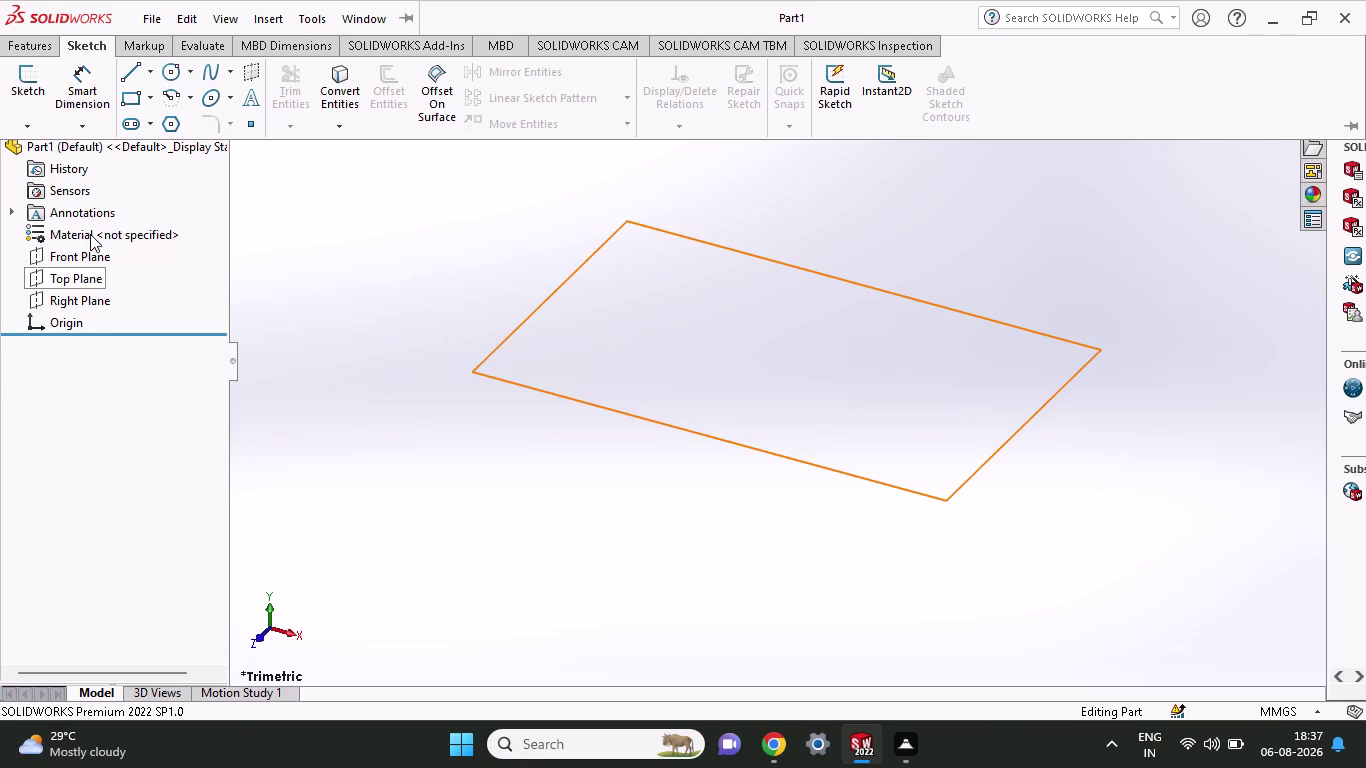
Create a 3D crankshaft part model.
Select Right Plane in the FeatureManager tree, checking its context menu before dismissing it.
click(88, 293)
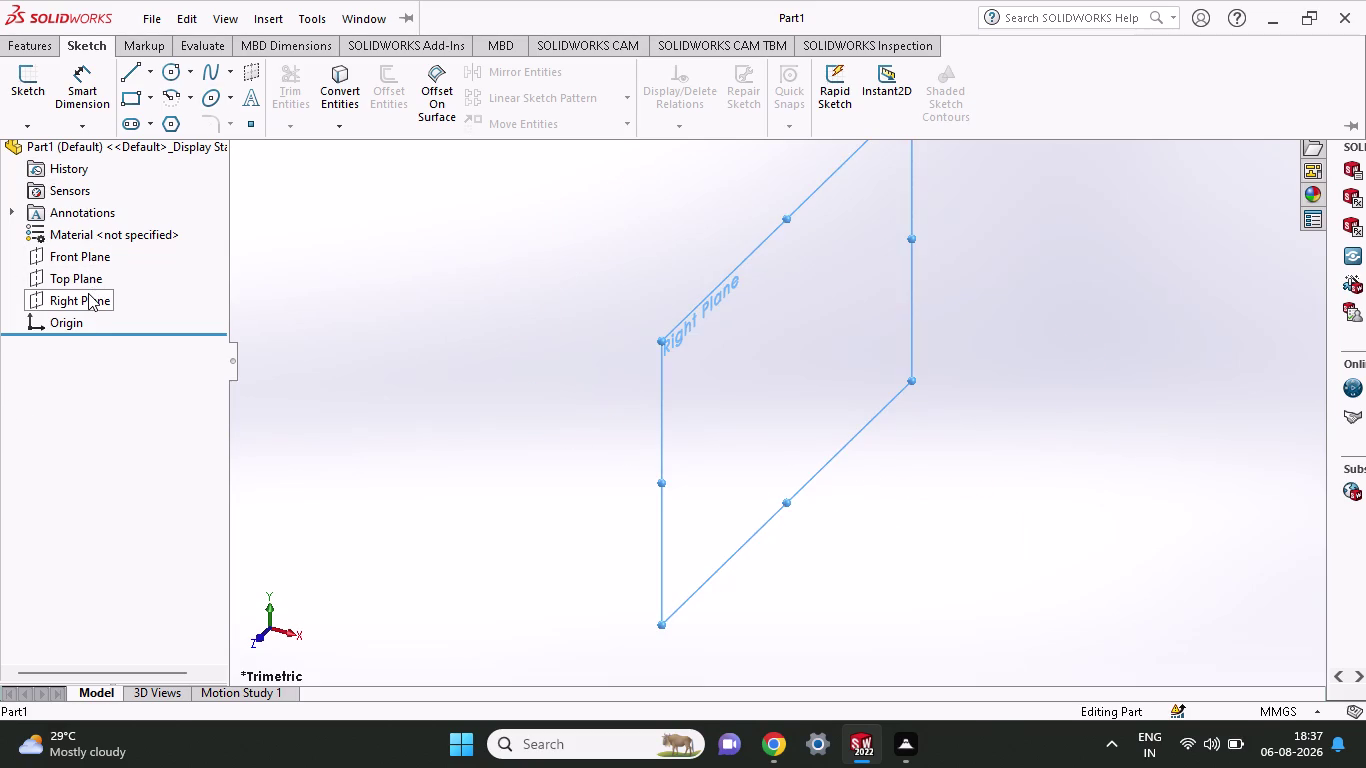
right_click(88, 293)
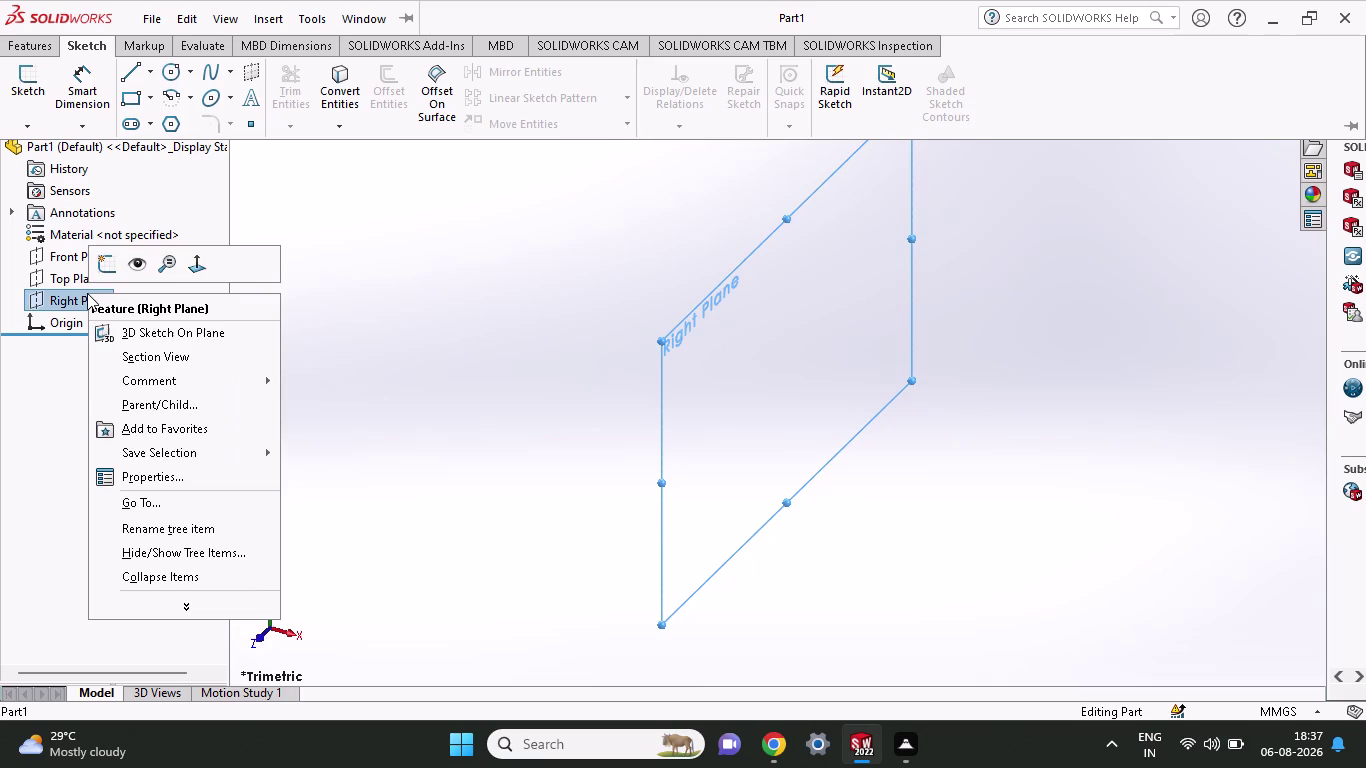
click(111, 256)
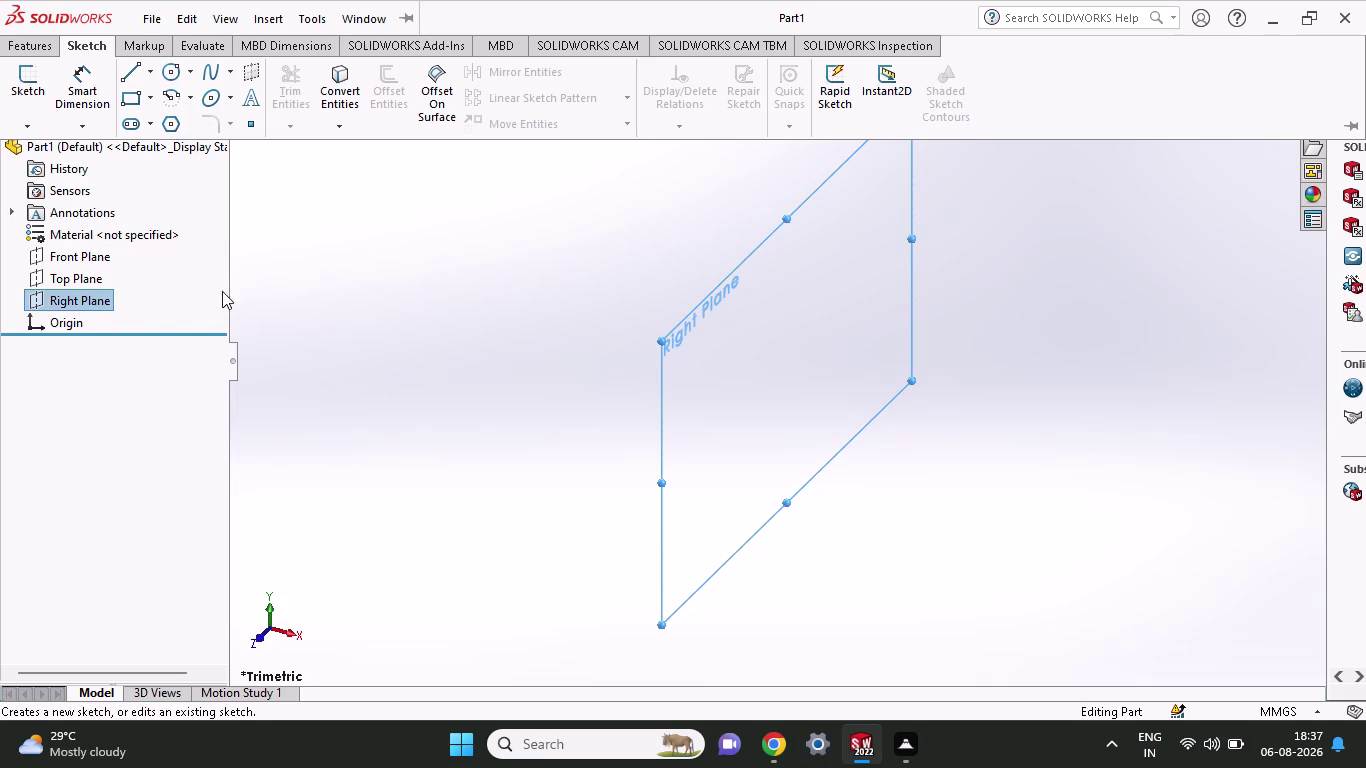